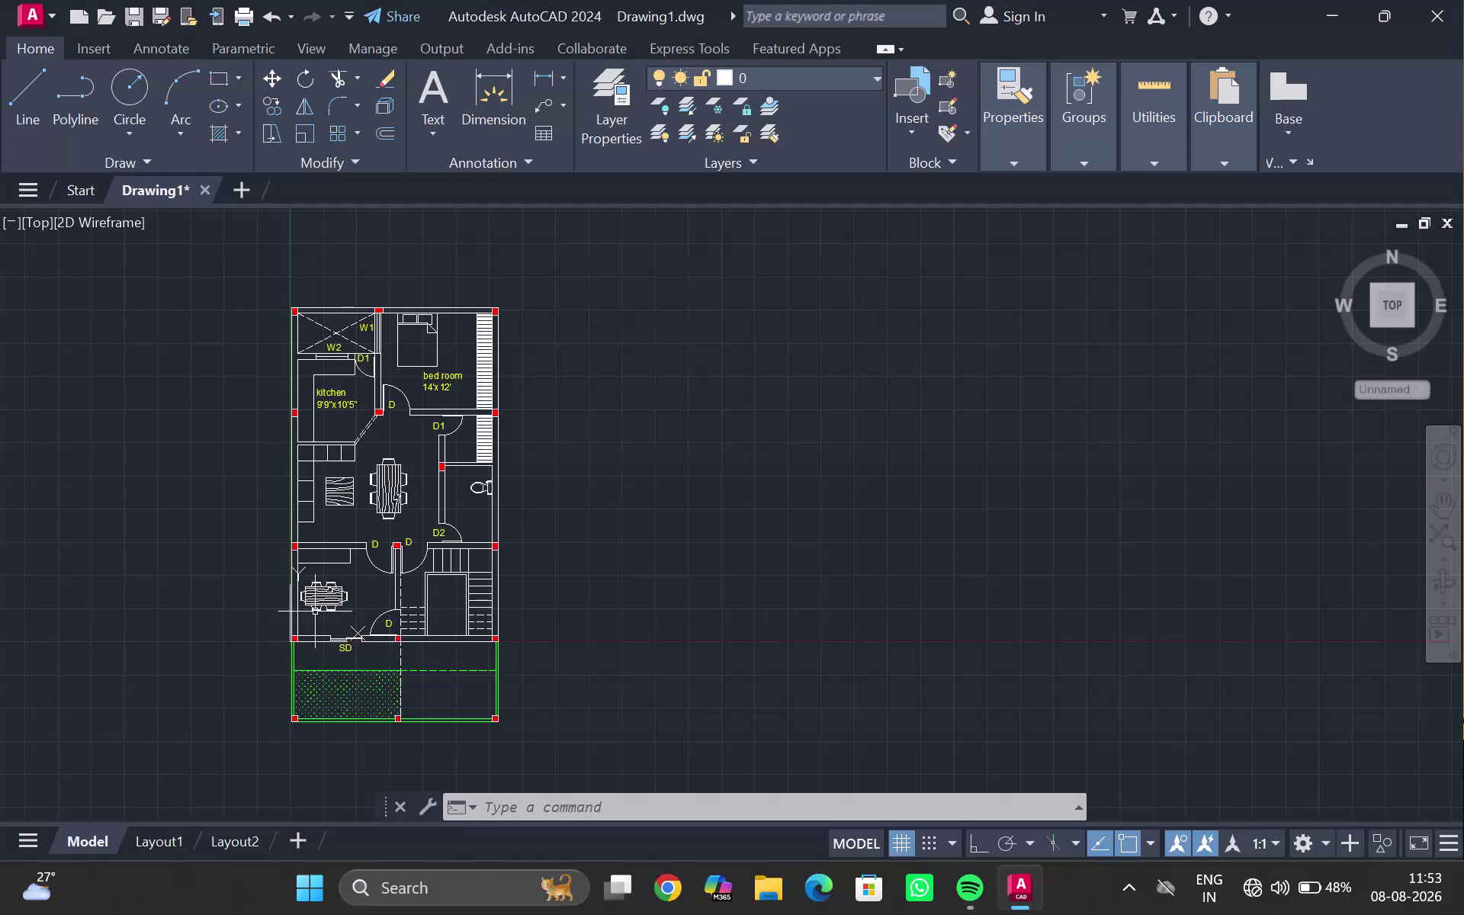
Lasso-select the kitchen, bedroom, stairs and furniture of the house plan, excluding the lawn strip.
drag(195, 261, 650, 539)
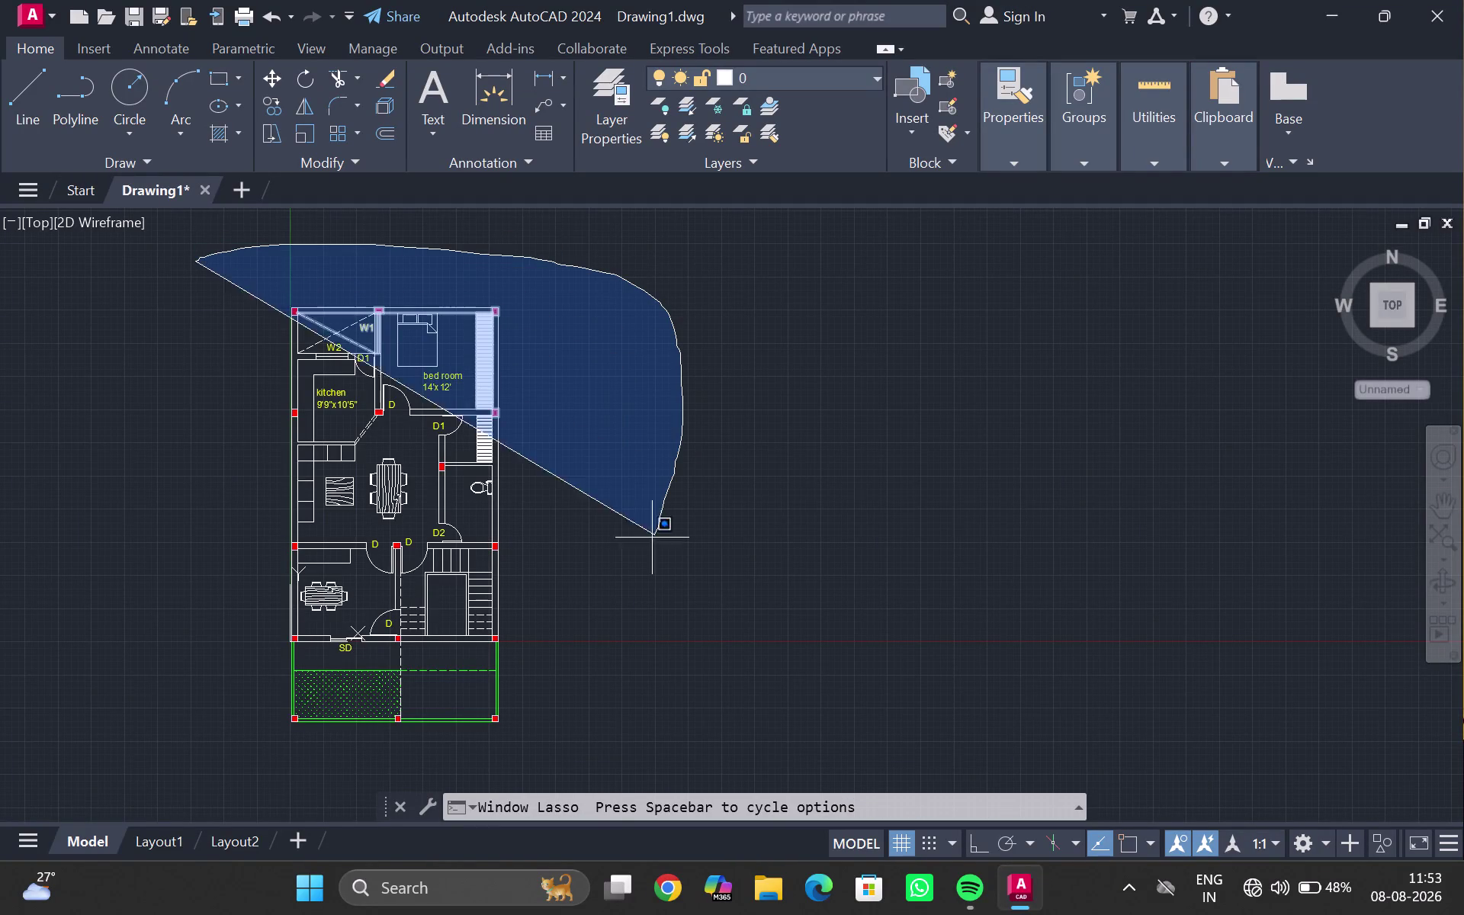
drag(650, 538, 371, 647)
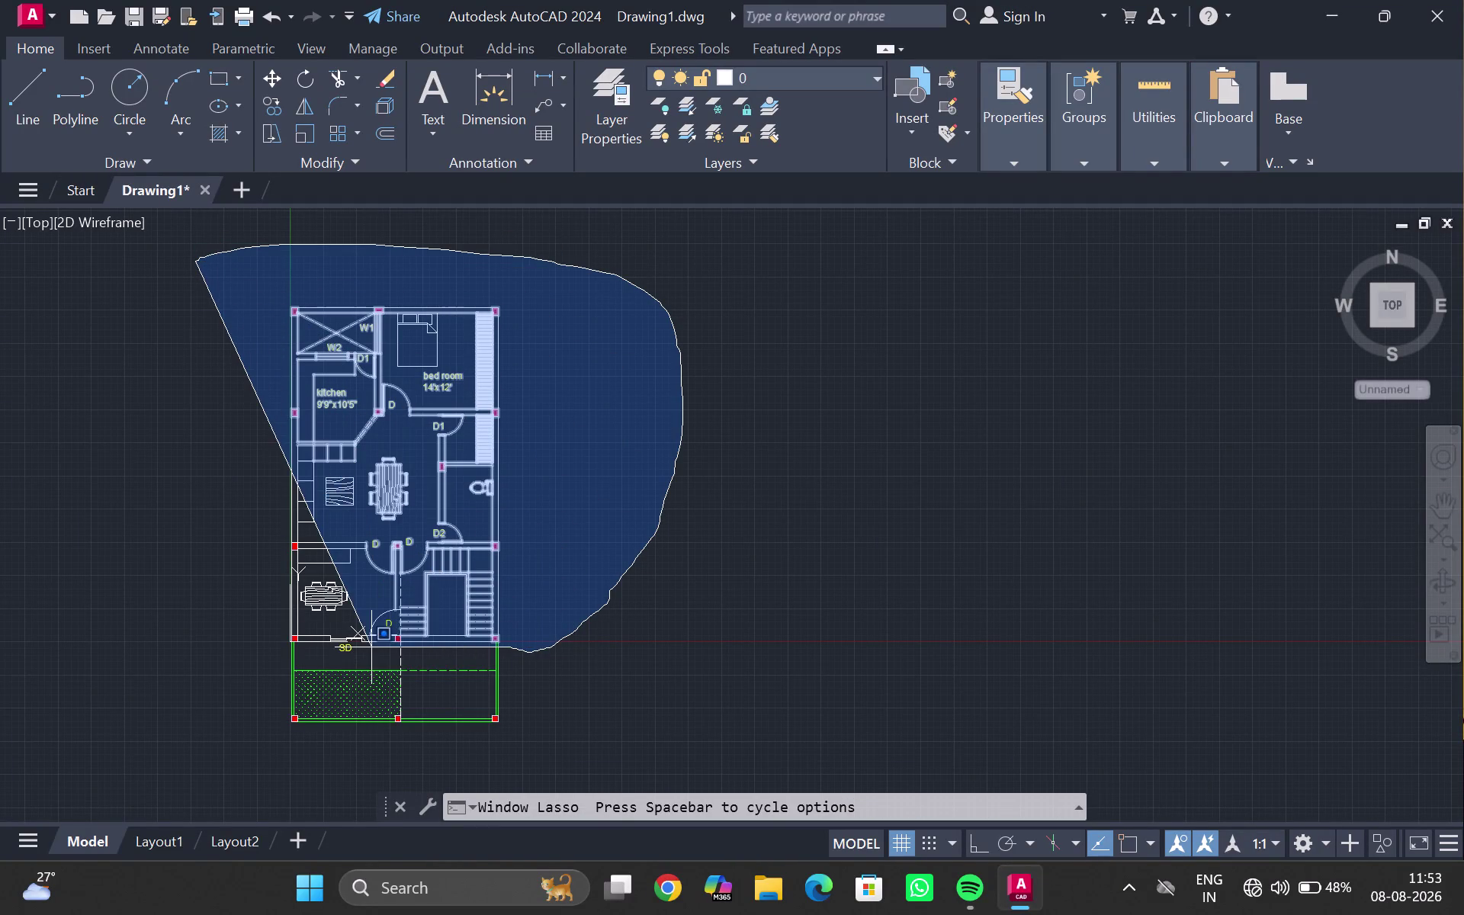
drag(371, 648, 264, 652)
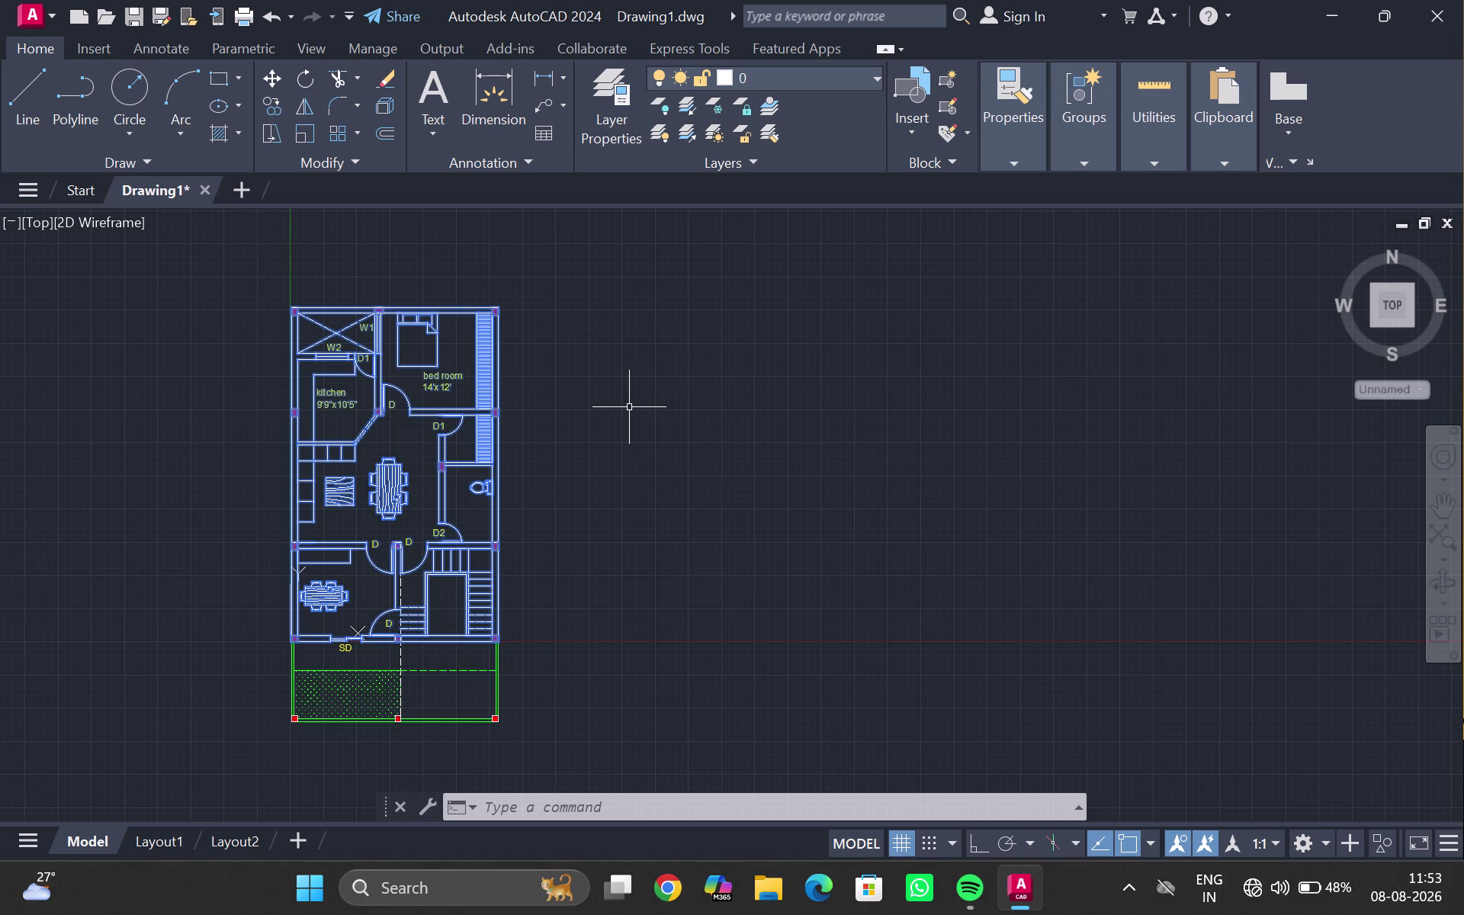
Start a Copy (CO) of the plan with its top-right corner as base point.
text(C)
text(O)
key(Return)
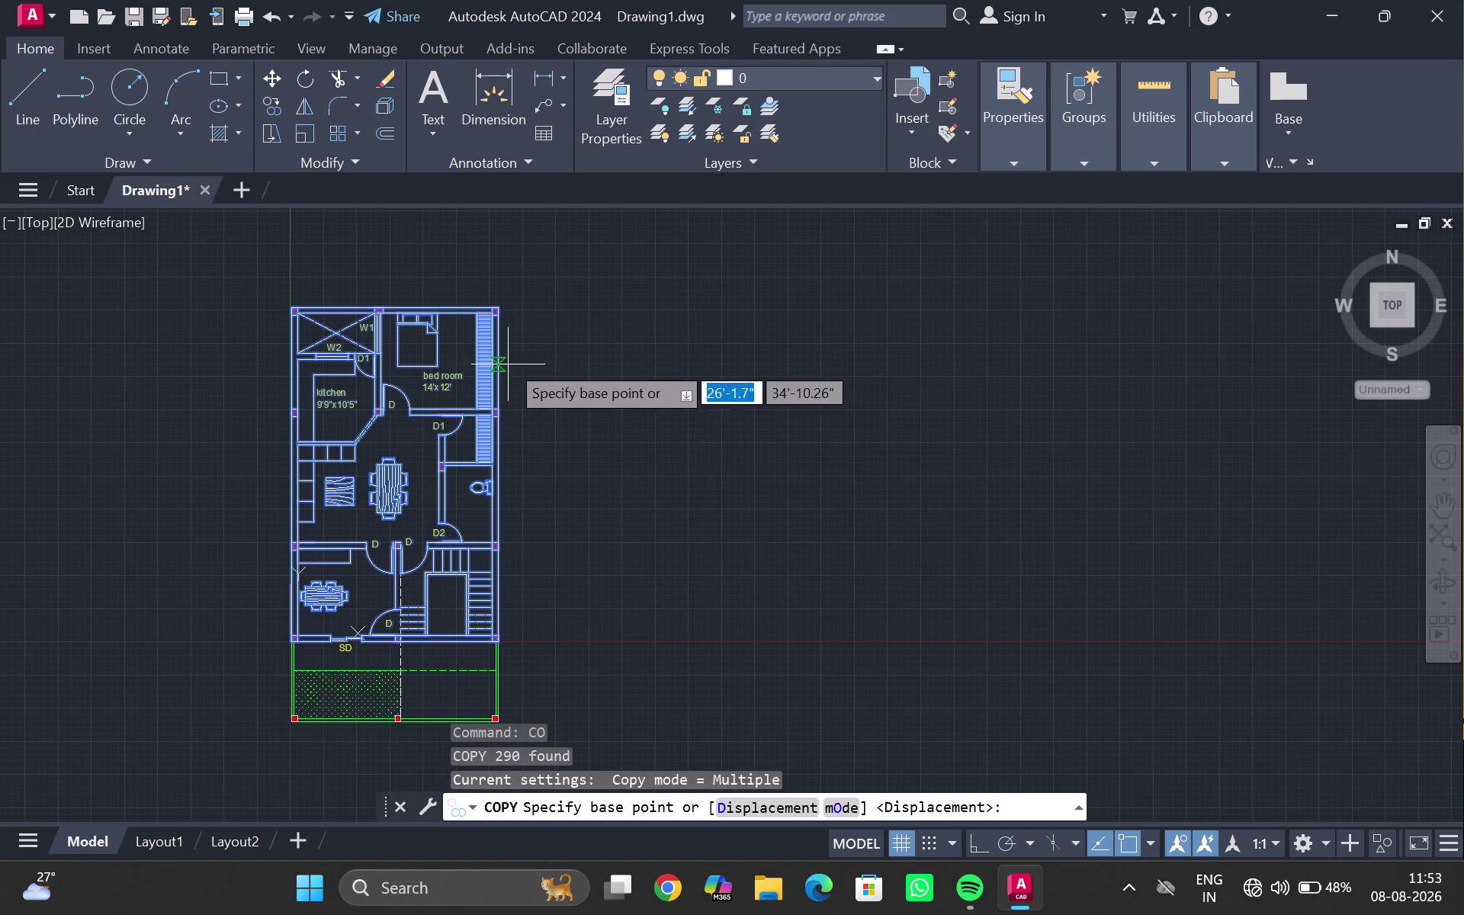
scroll(up, 3)
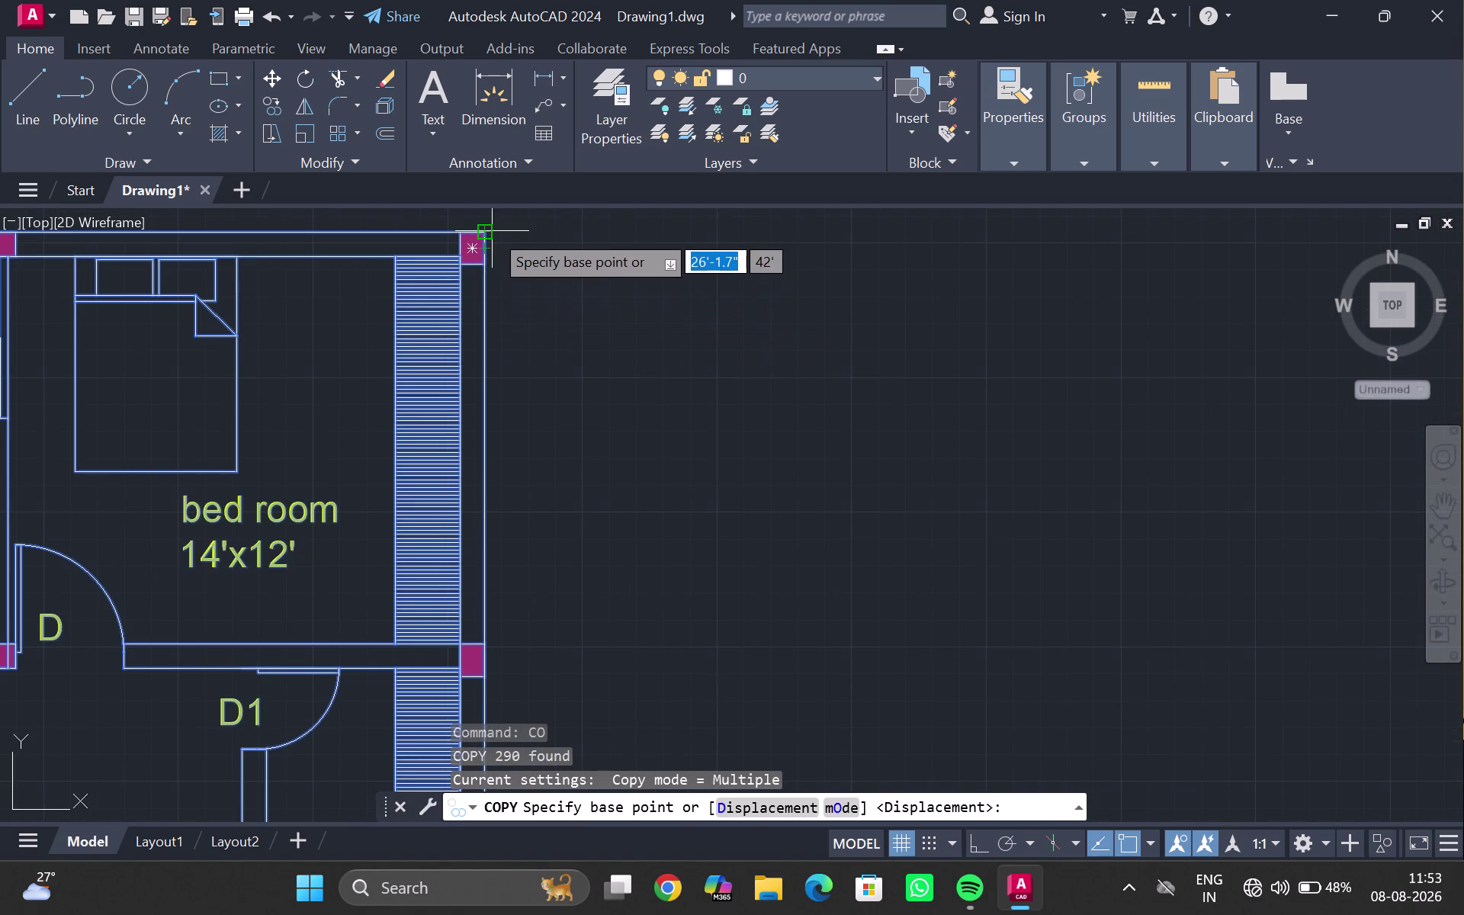
click(481, 231)
scroll(down, 3)
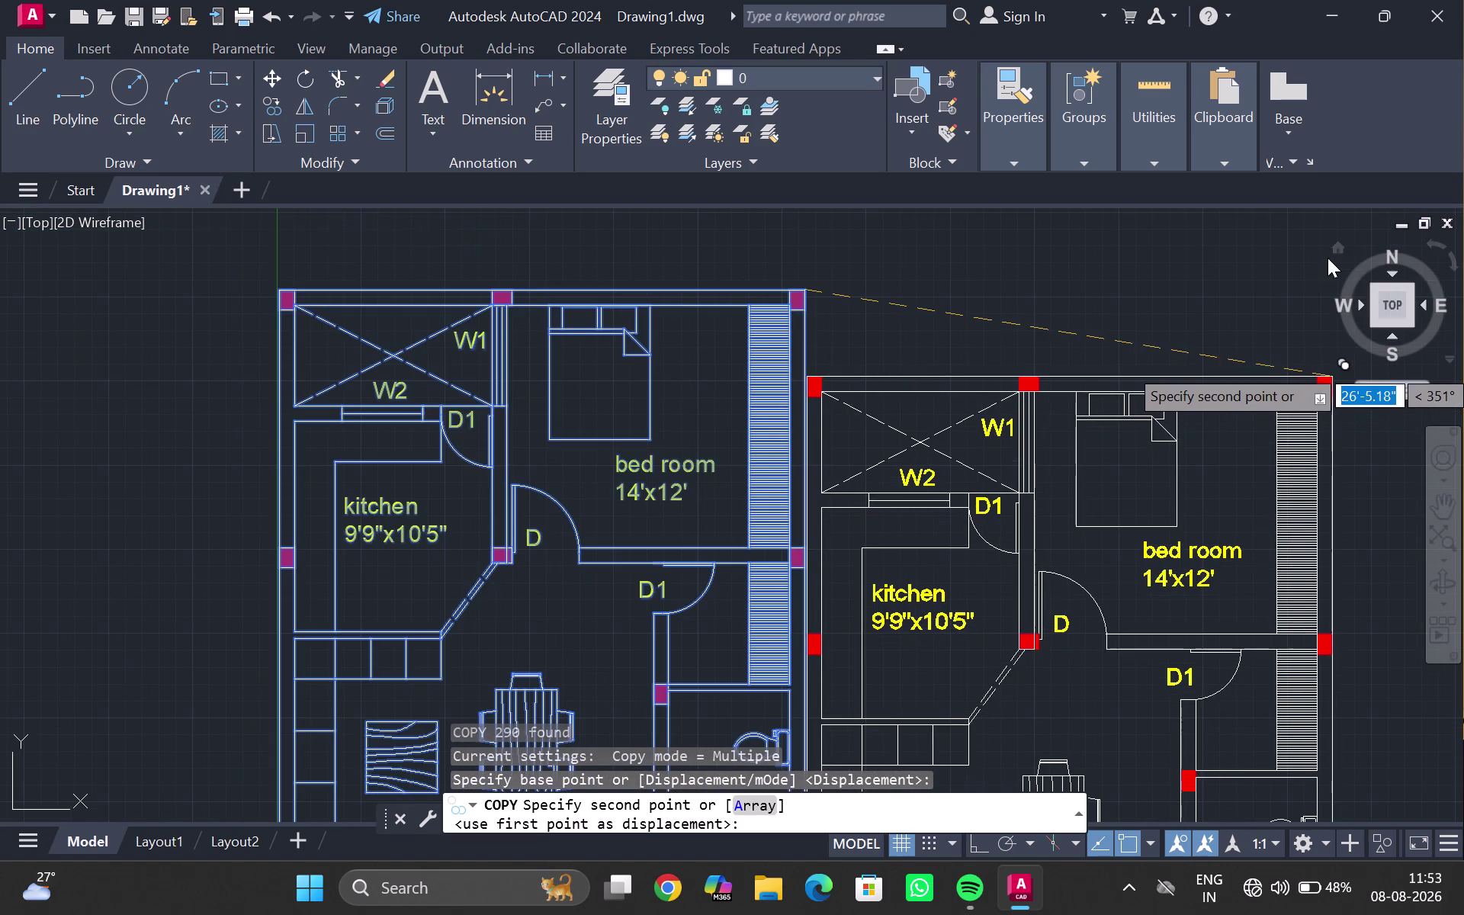
middle_drag(1290, 329, 759, 320)
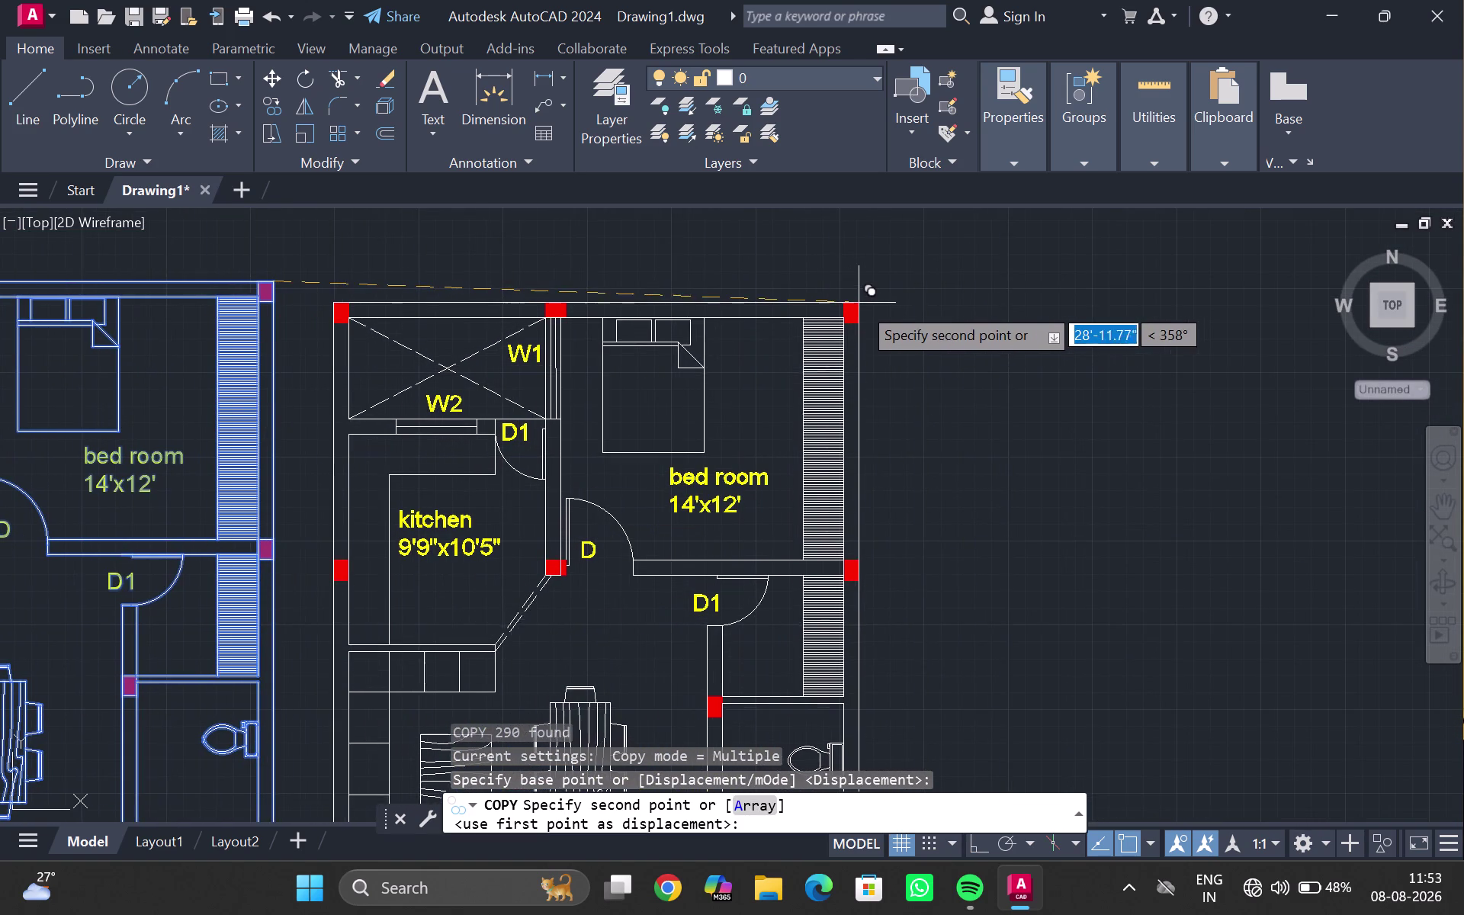
With Ortho on, place the copy horizontally to the right of the original.
key(ctrl+F8)
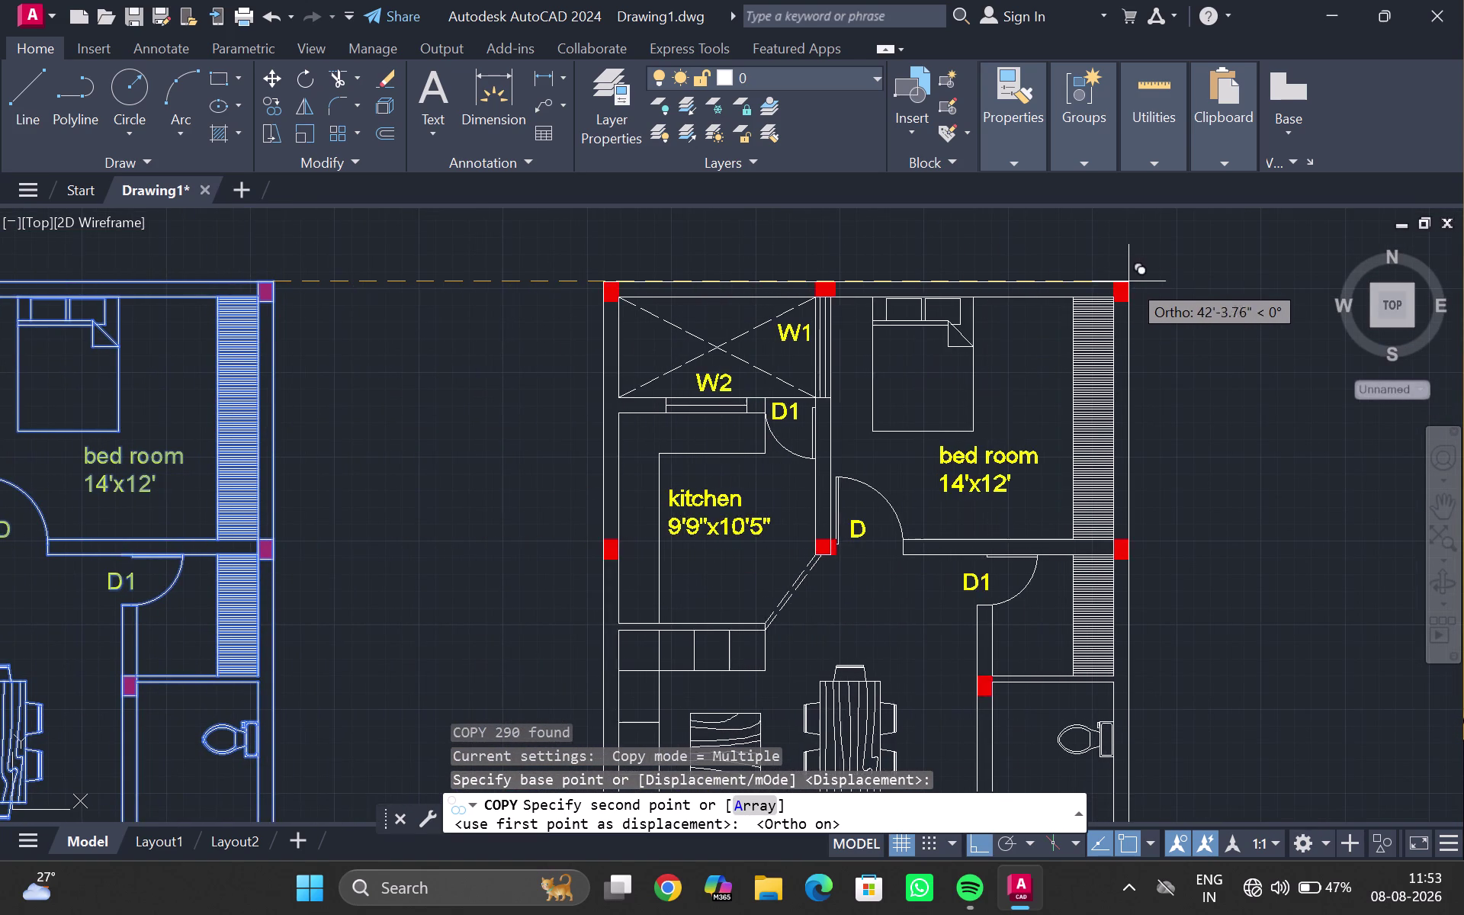
middle_drag(1134, 278, 842, 37)
scroll(down, 3)
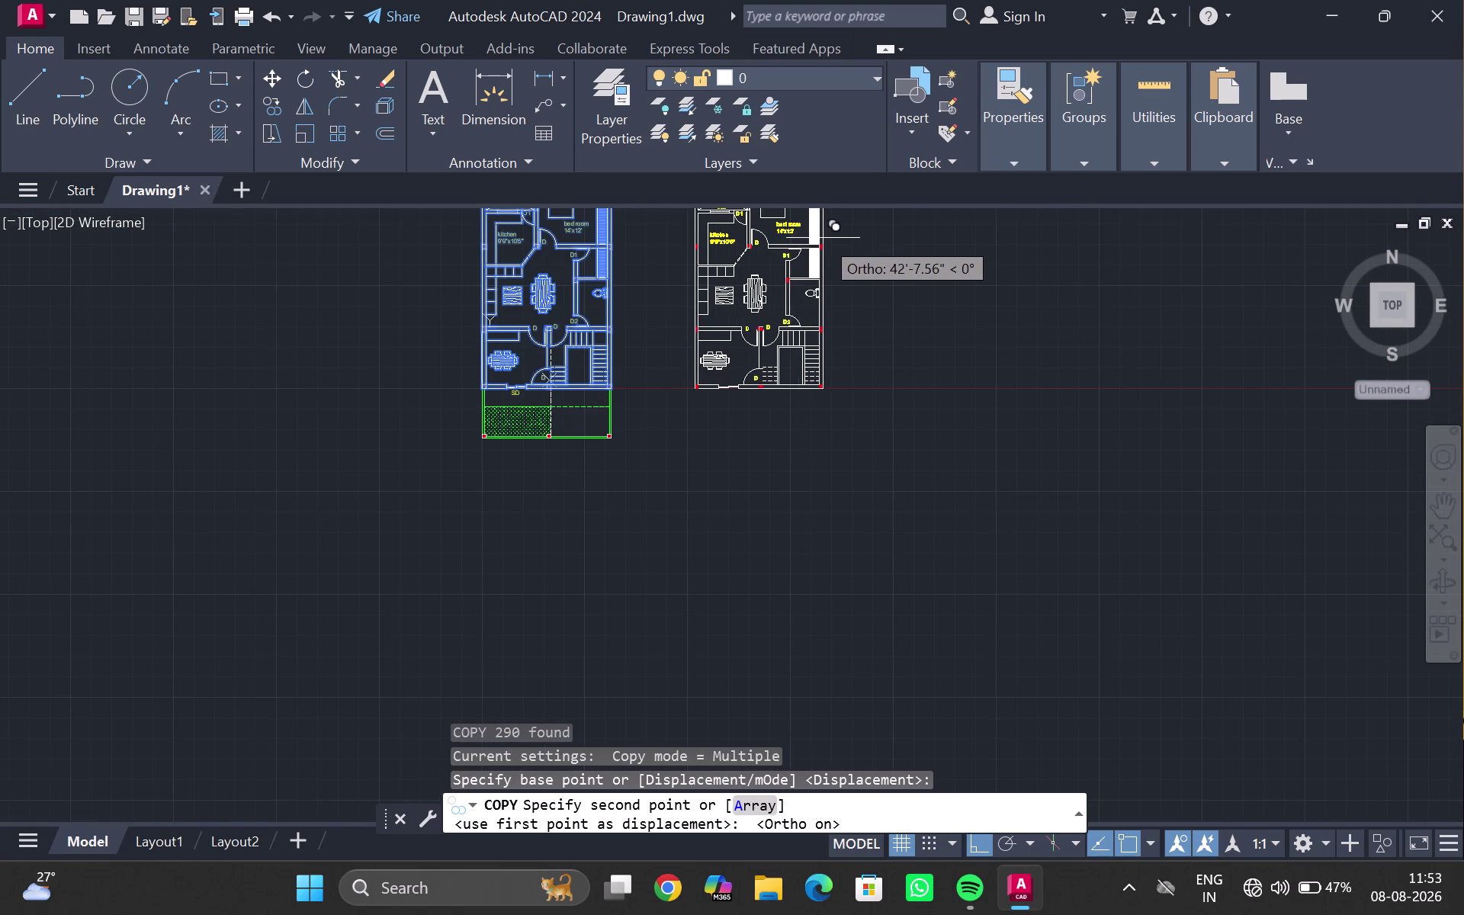
middle_drag(860, 263, 821, 322)
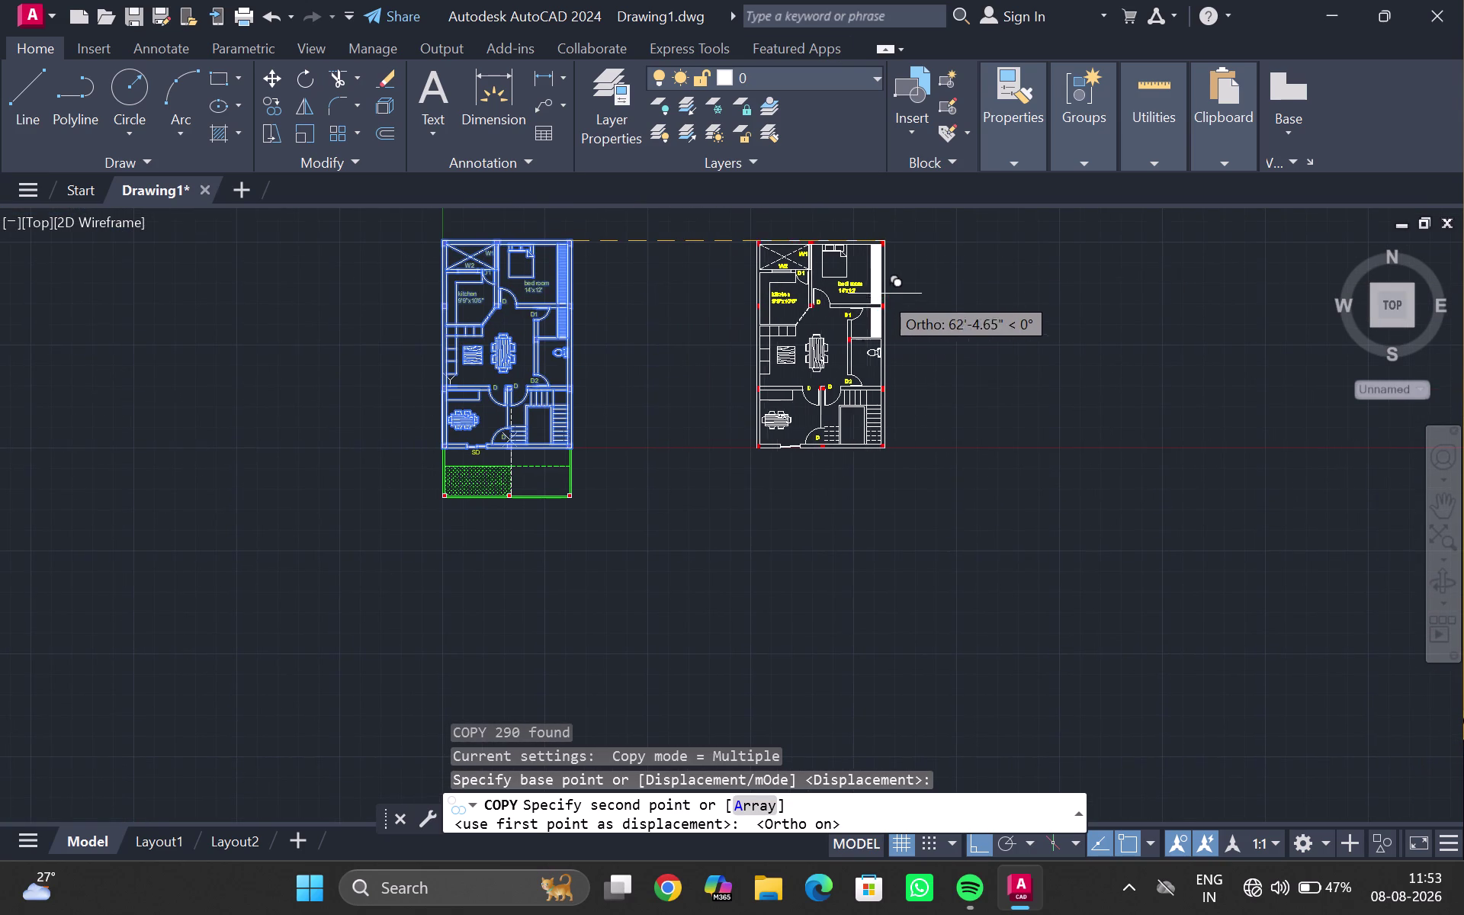
click(927, 287)
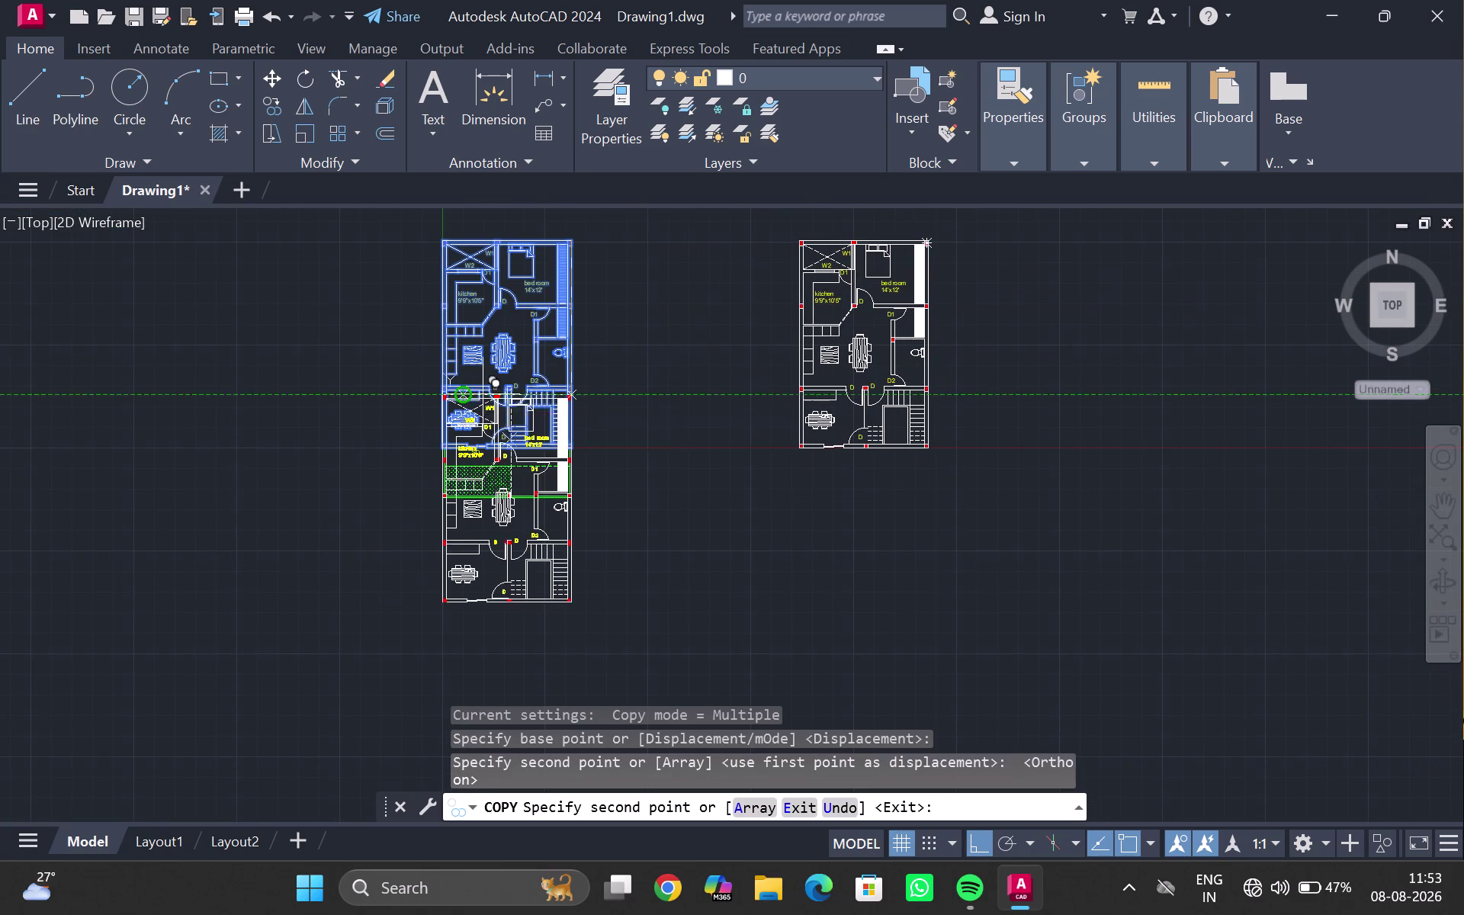
key(Escape)
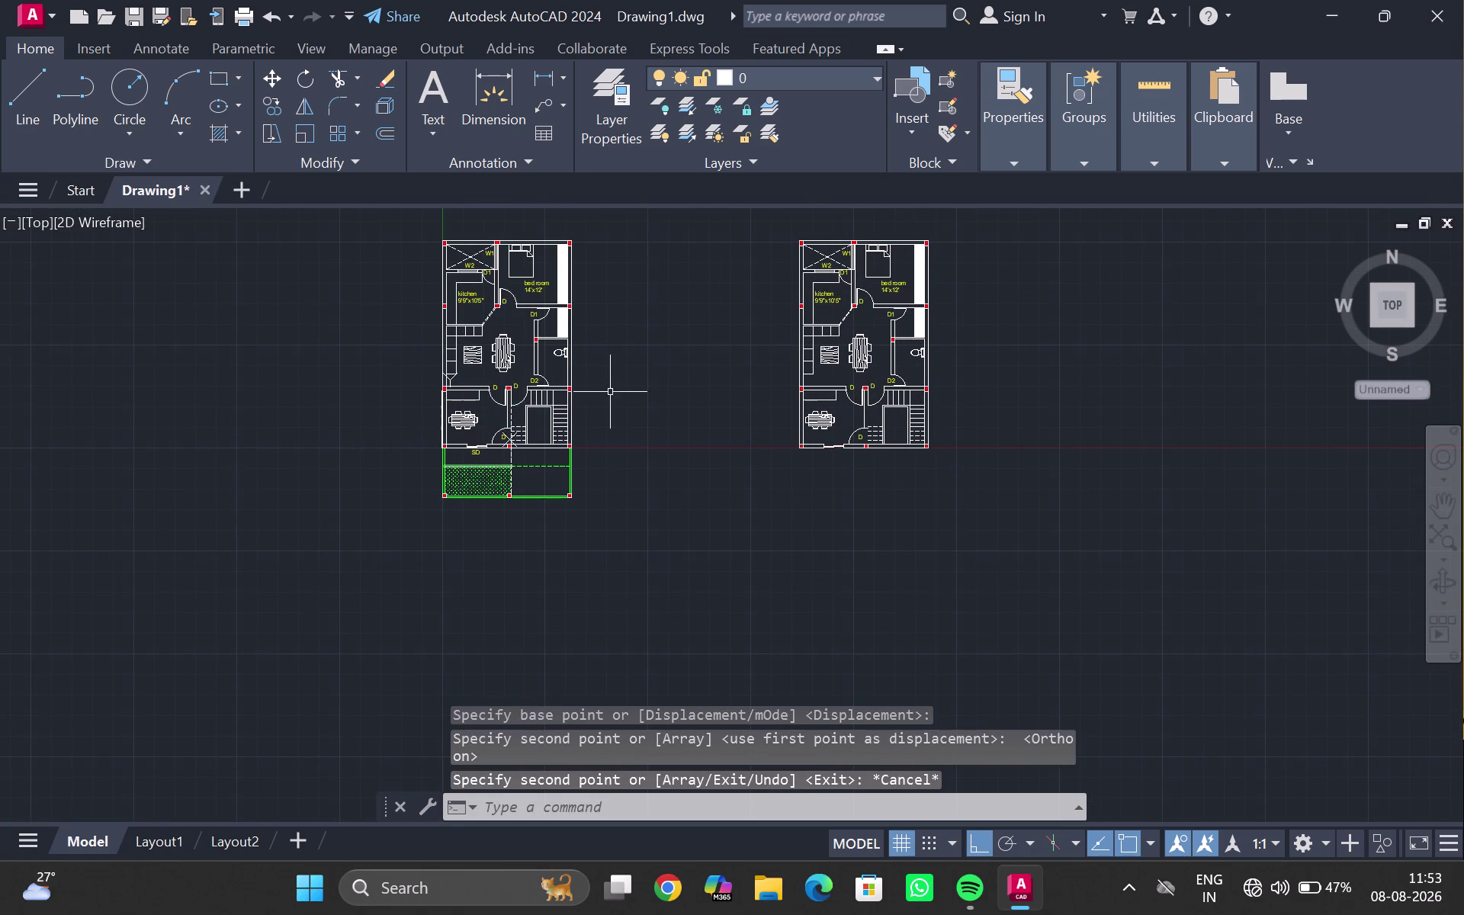
middle_click(651, 359)
Open DesignCenter and browse its Folder List to Sample > en-us > DesignCenter.
key(ctrl+2)
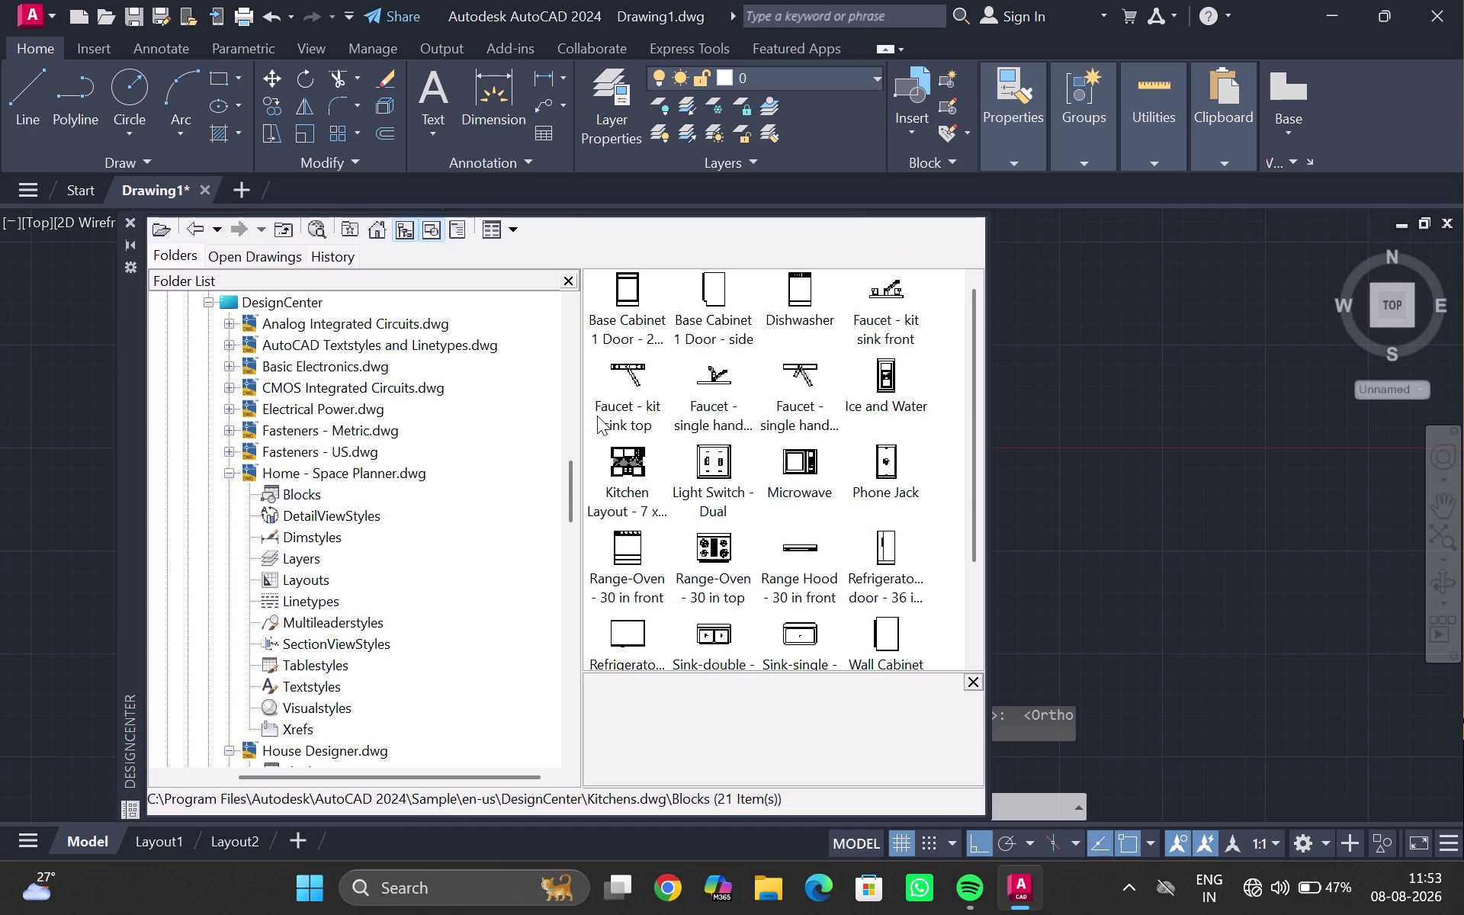
scroll(up, 3)
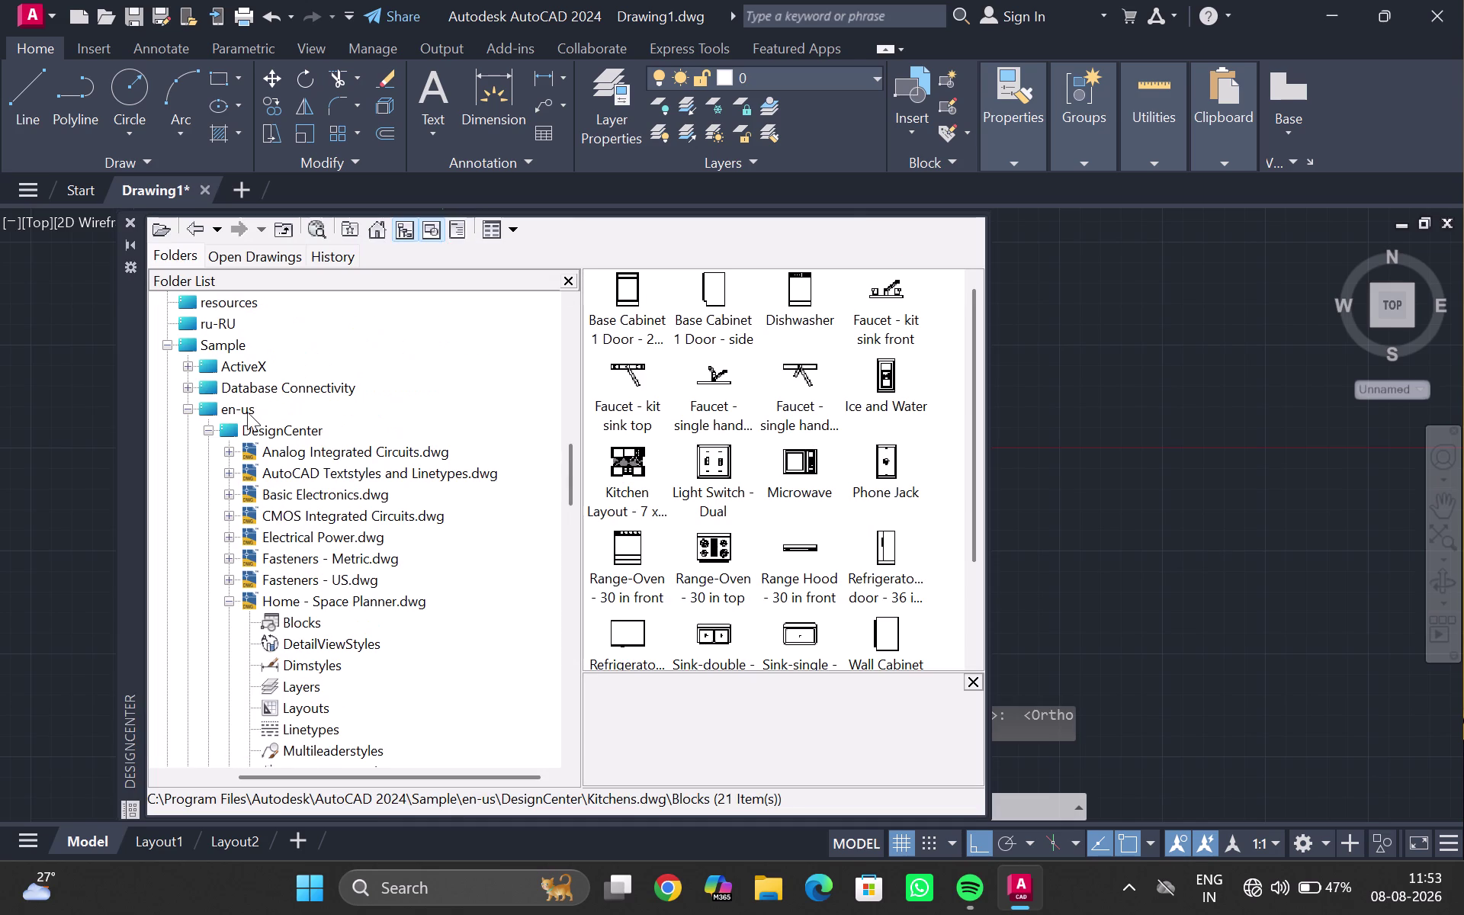
scroll(up, 3)
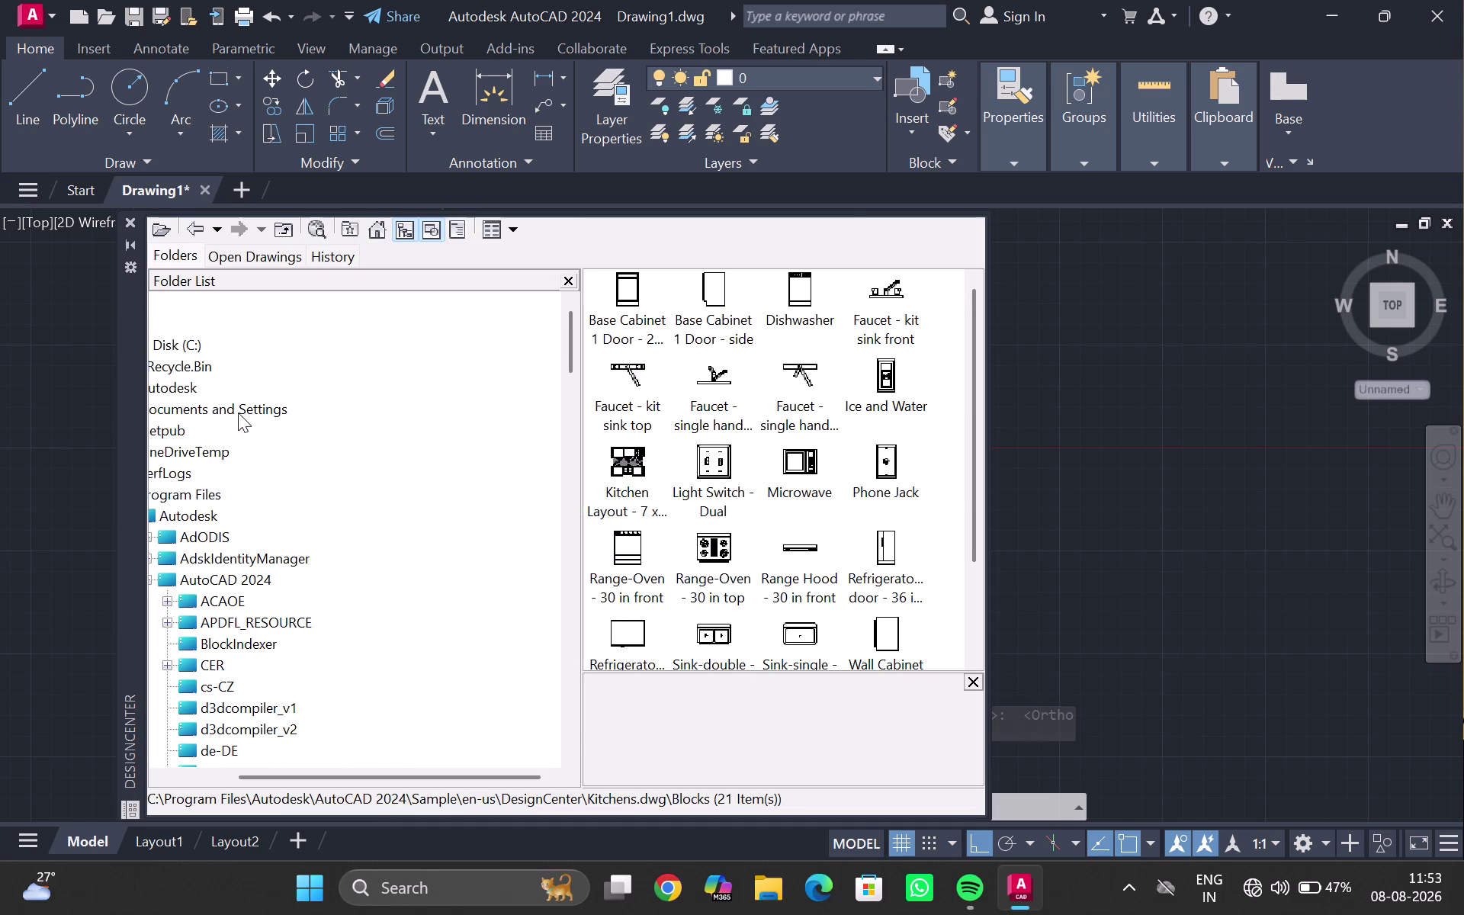
middle_drag(238, 411, 365, 410)
middle_drag(328, 390, 560, 354)
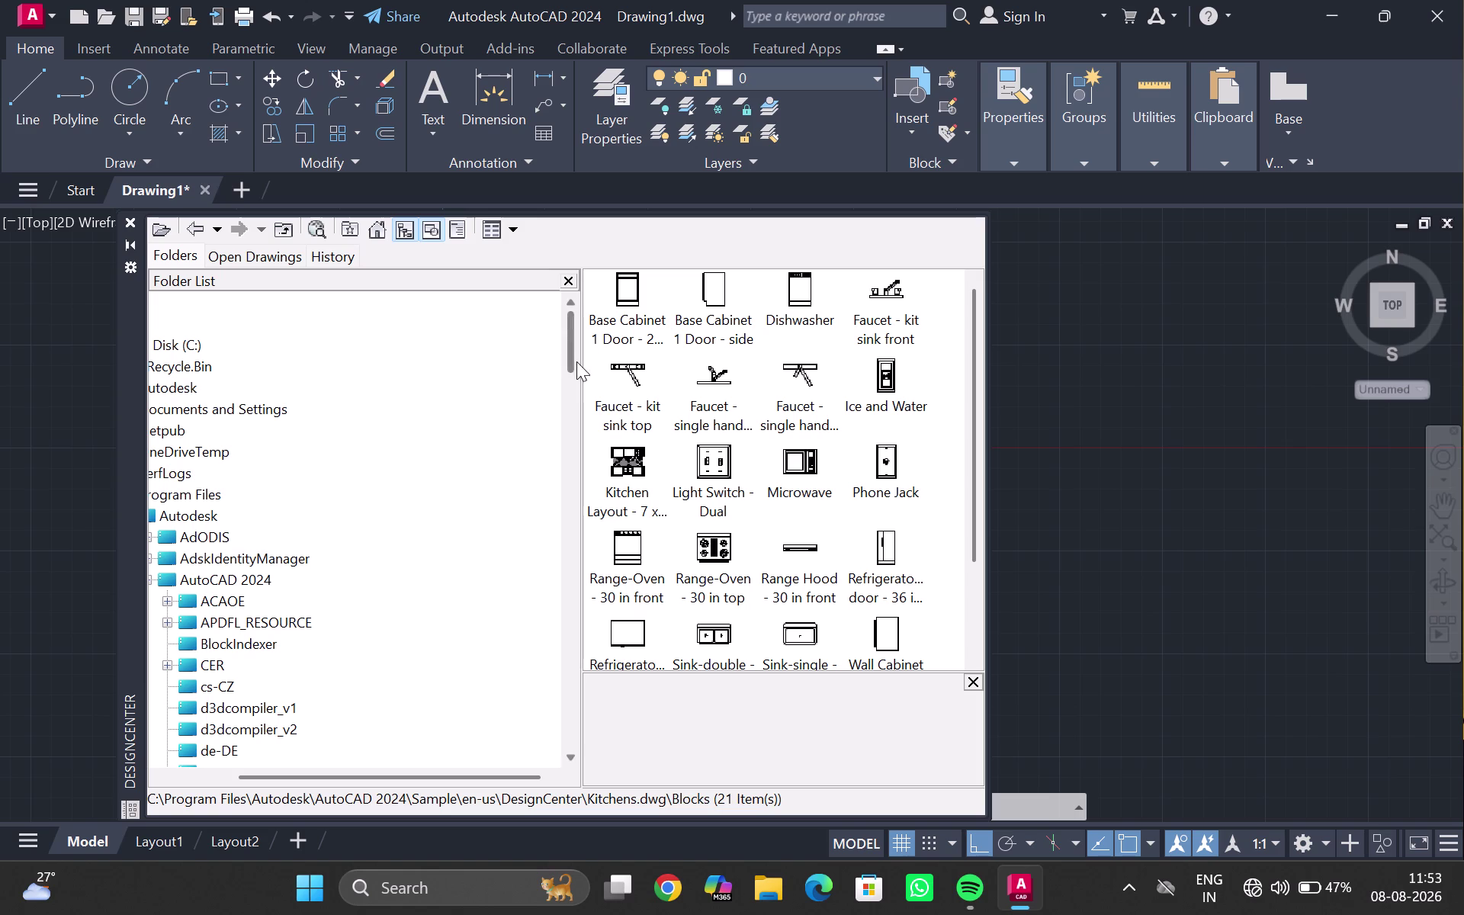
drag(583, 370, 547, 380)
scroll(down, 3)
scroll(down, 3)
scroll(down, 3)
scroll(down, 3)
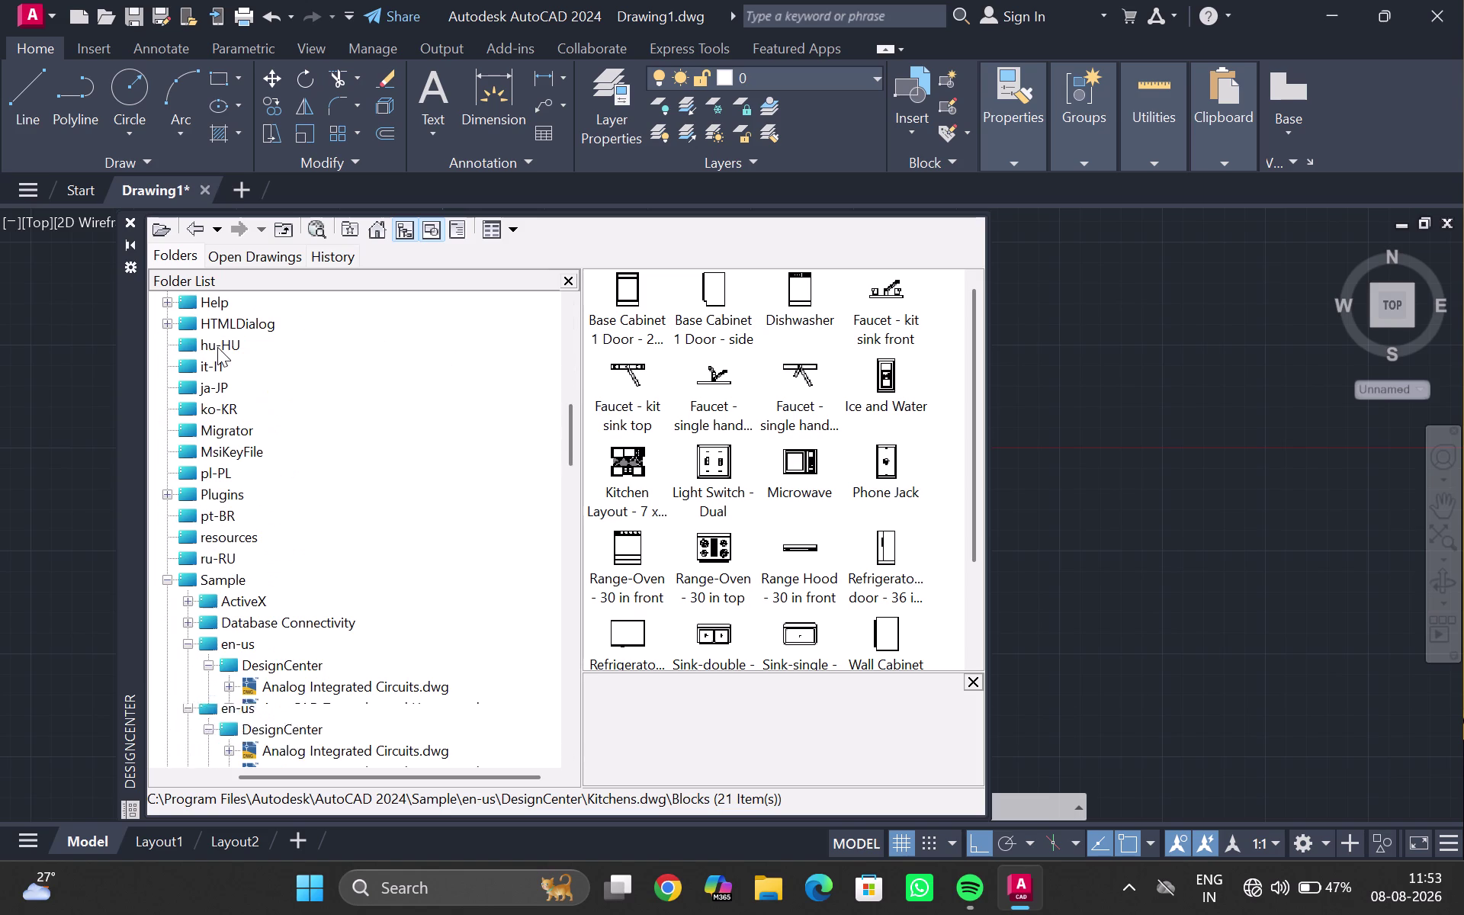
scroll(down, 3)
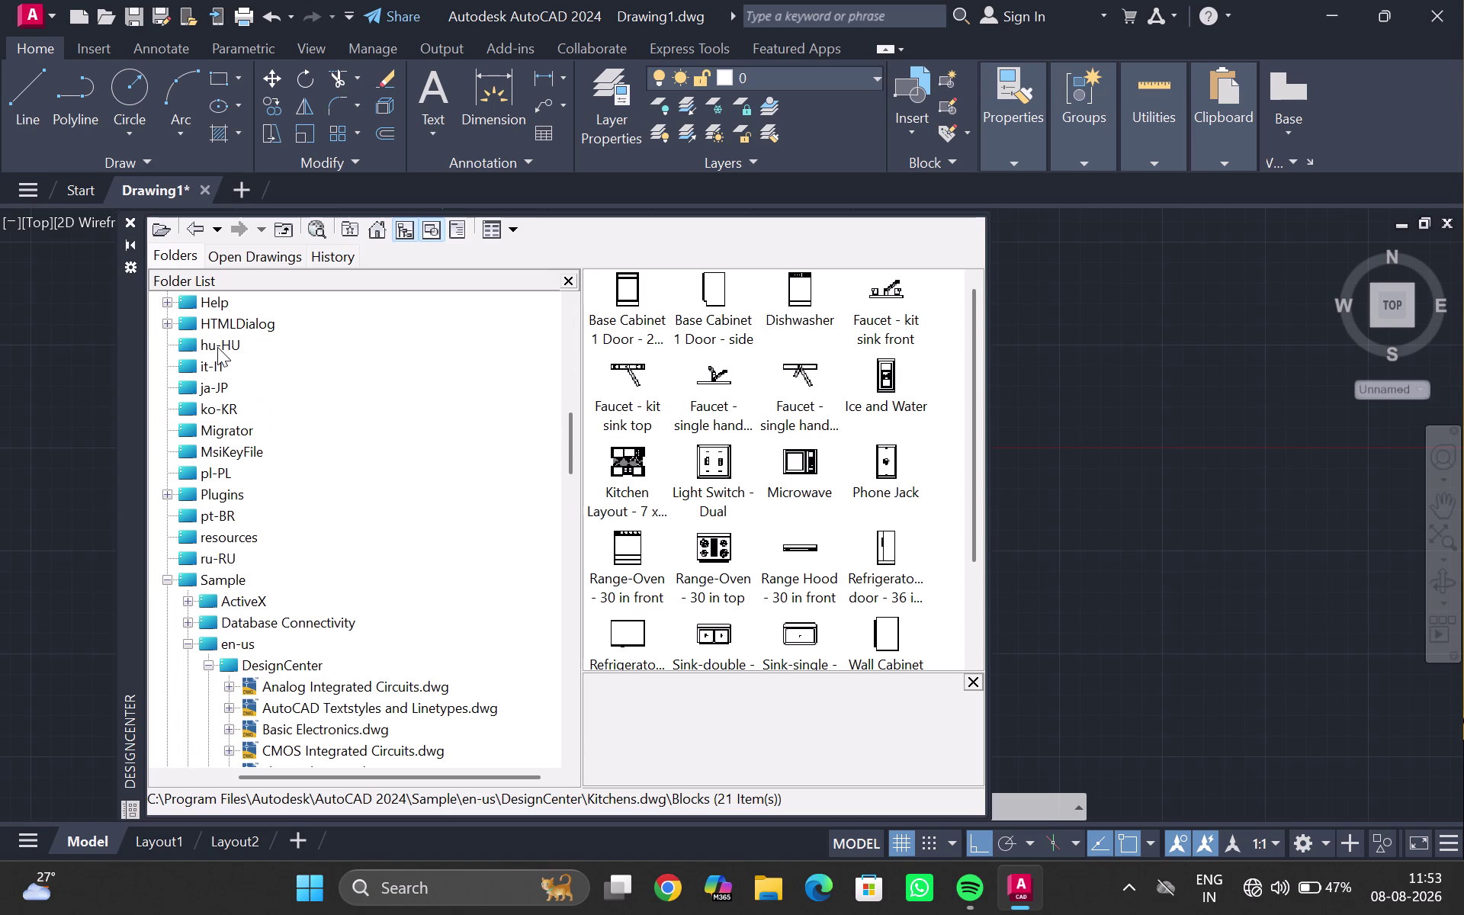